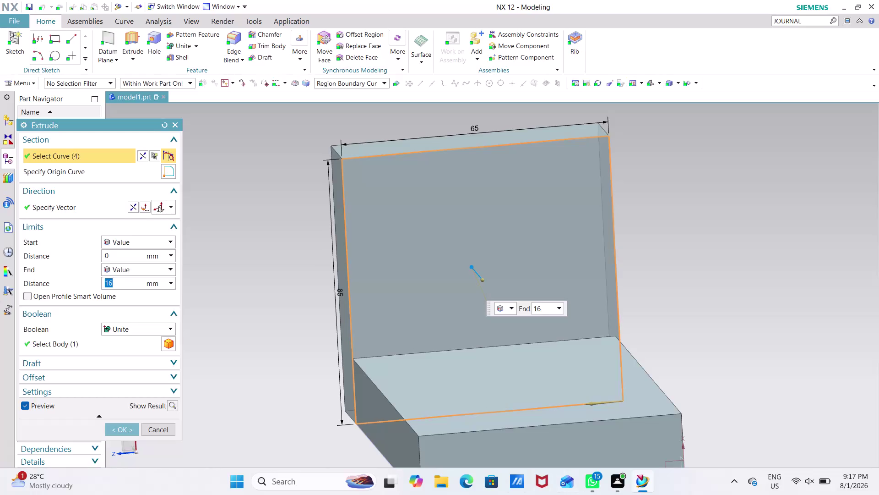
Edit the back plate sketch's 65 height dimension to 64 in the Extrude preview.
double_click(334, 292)
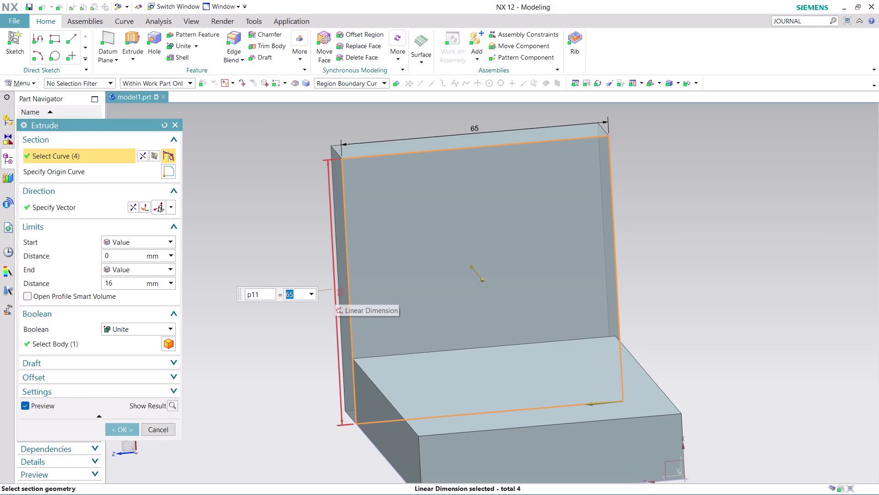
text(64)
key(Return)
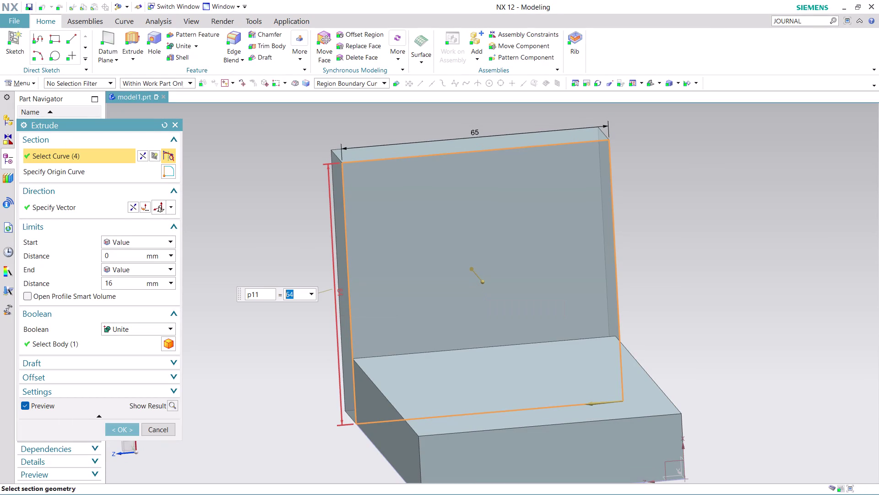